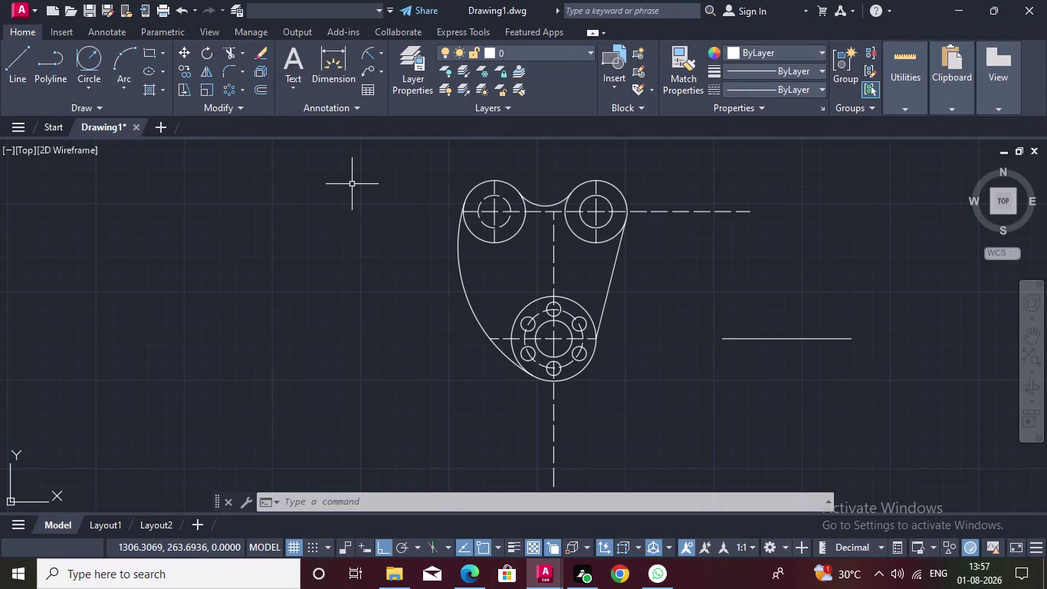
Dimension 42 from the left upper circle centre to the vertical centreline.
click(337, 58)
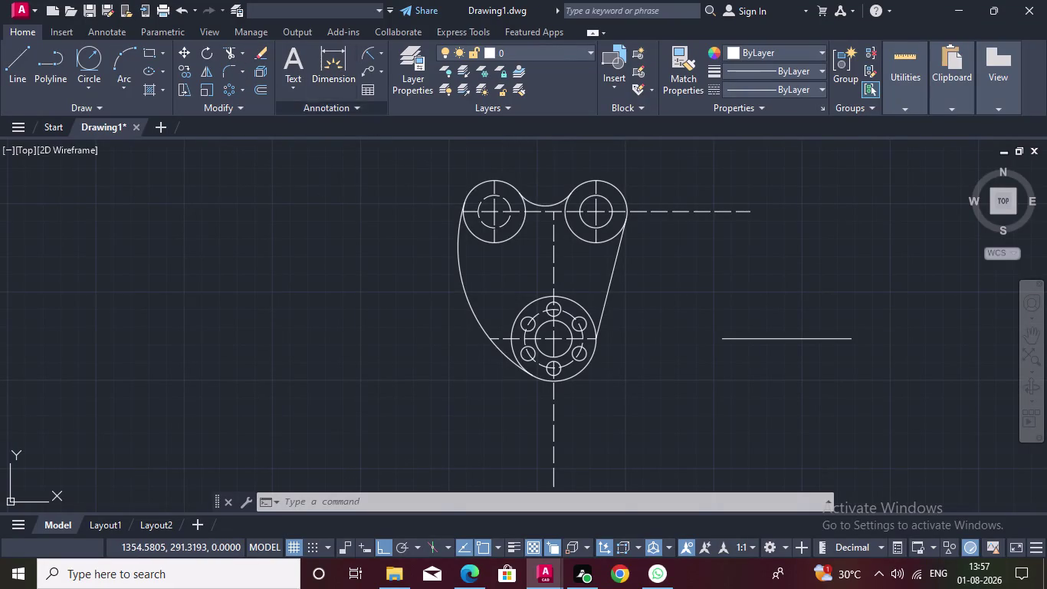
click(497, 245)
drag(498, 245, 506, 245)
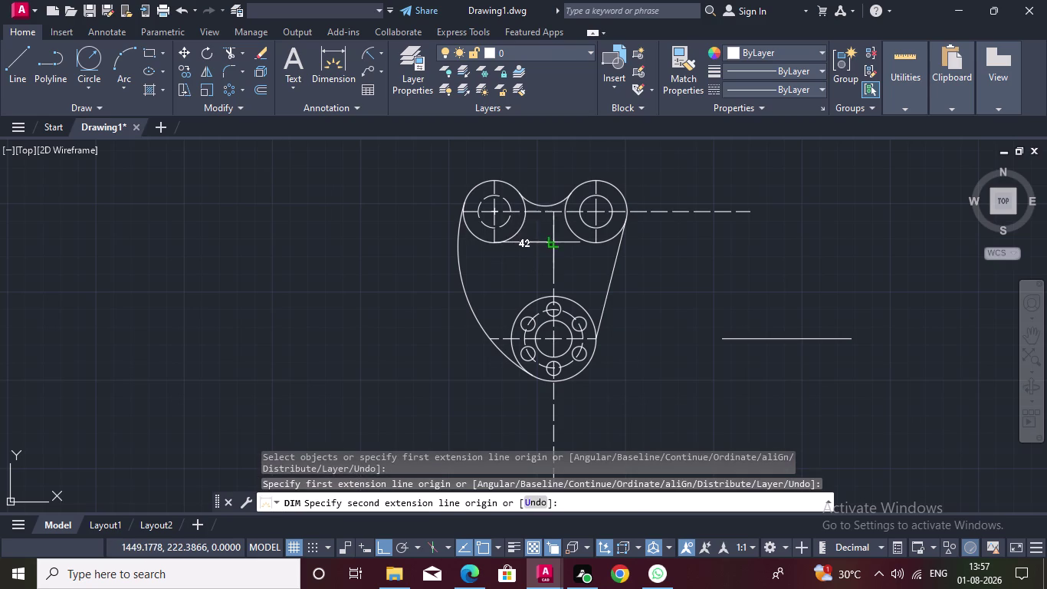
click(553, 239)
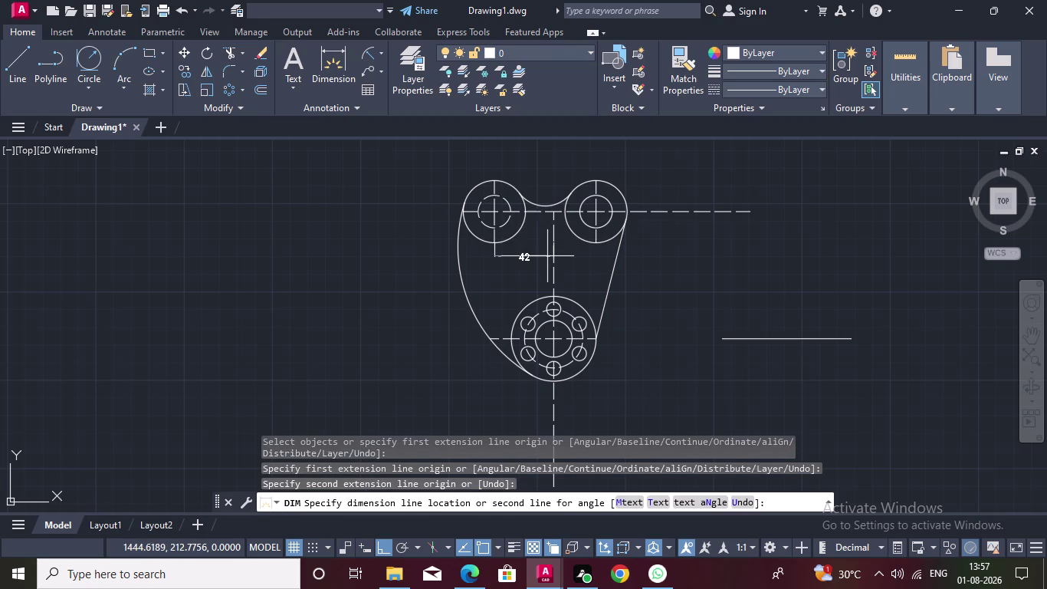
click(548, 256)
Dimension 30 from the centreline to the right upper circle centre, in line with 42.
click(328, 58)
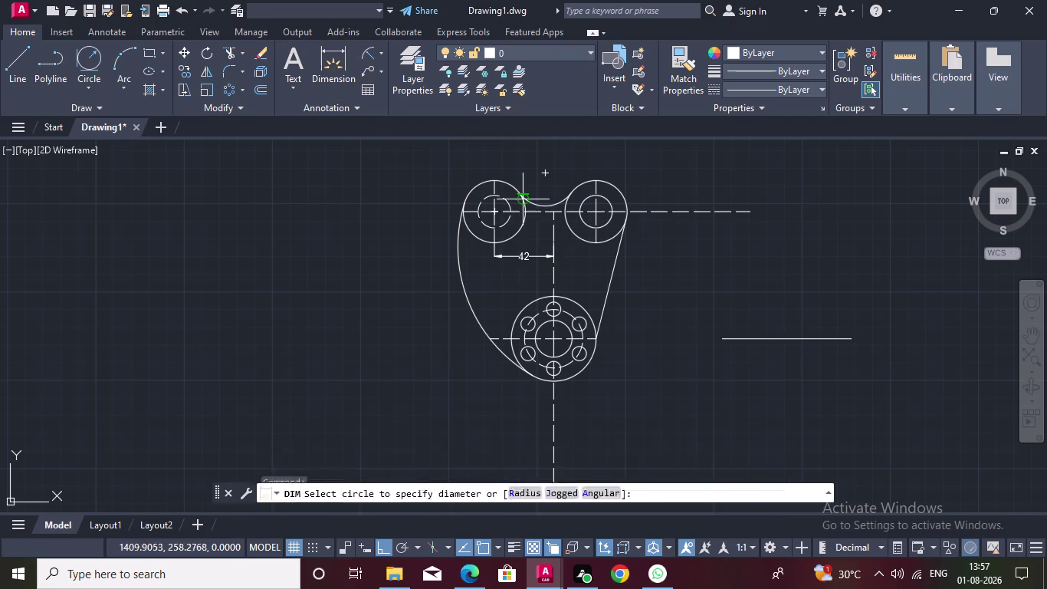
click(592, 241)
double_click(550, 245)
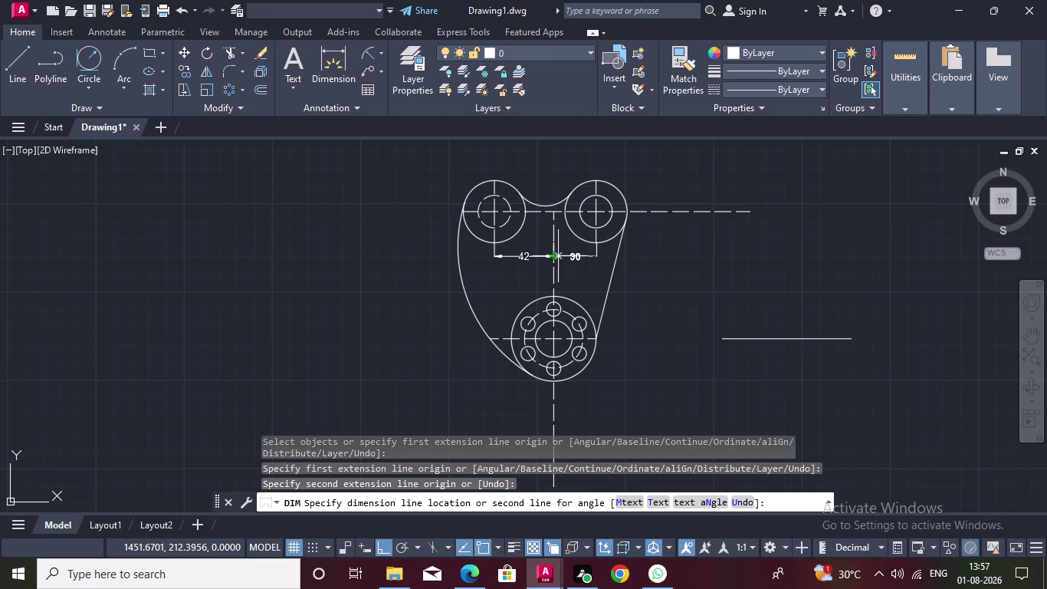
click(555, 257)
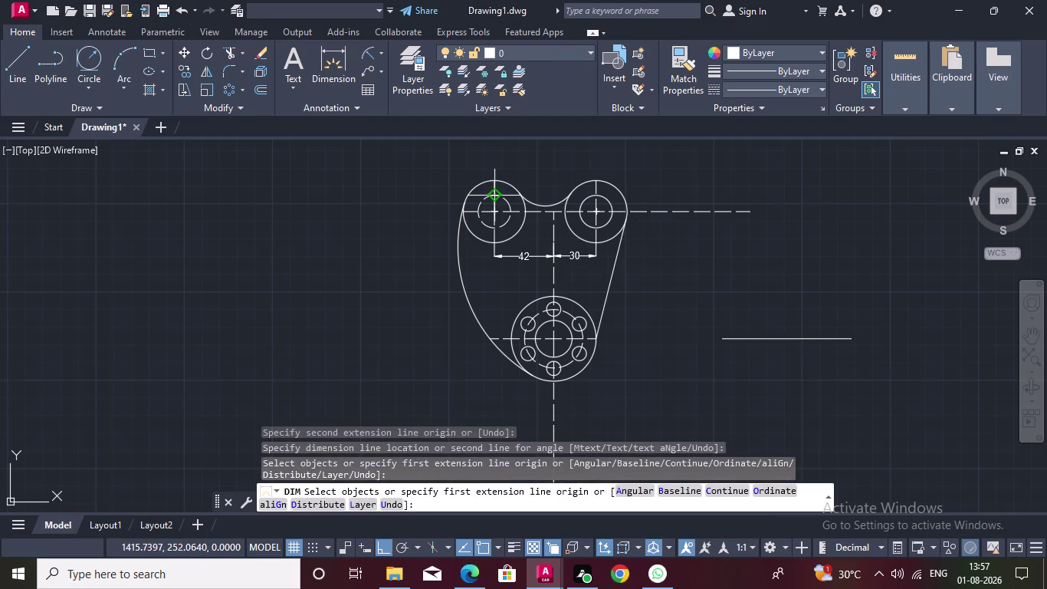
Undo the stray diameter dimension on the upper circles and cancel the unfinished dimension.
click(328, 61)
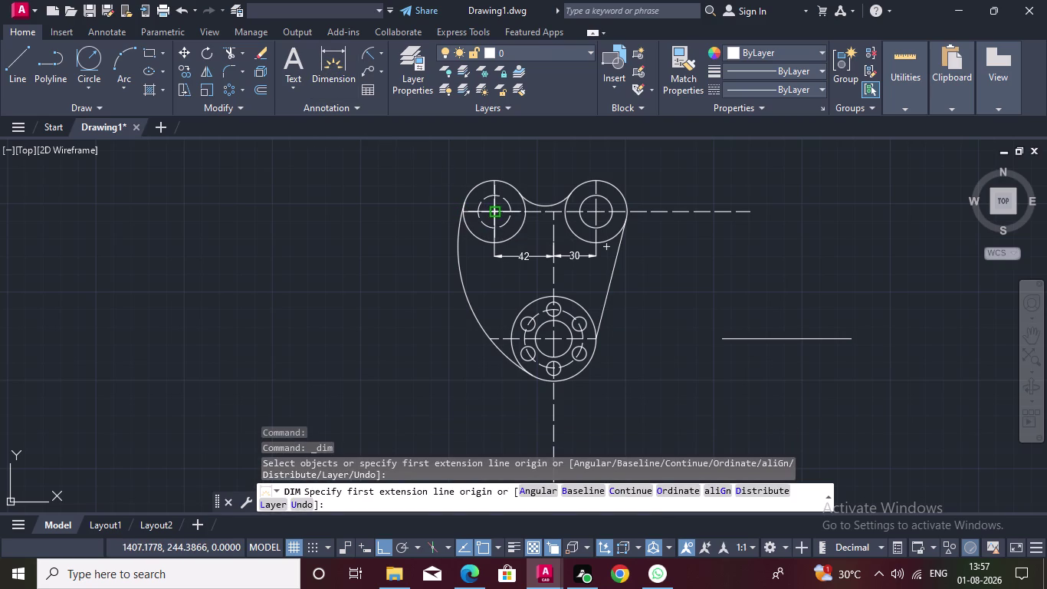
triple_click(495, 212)
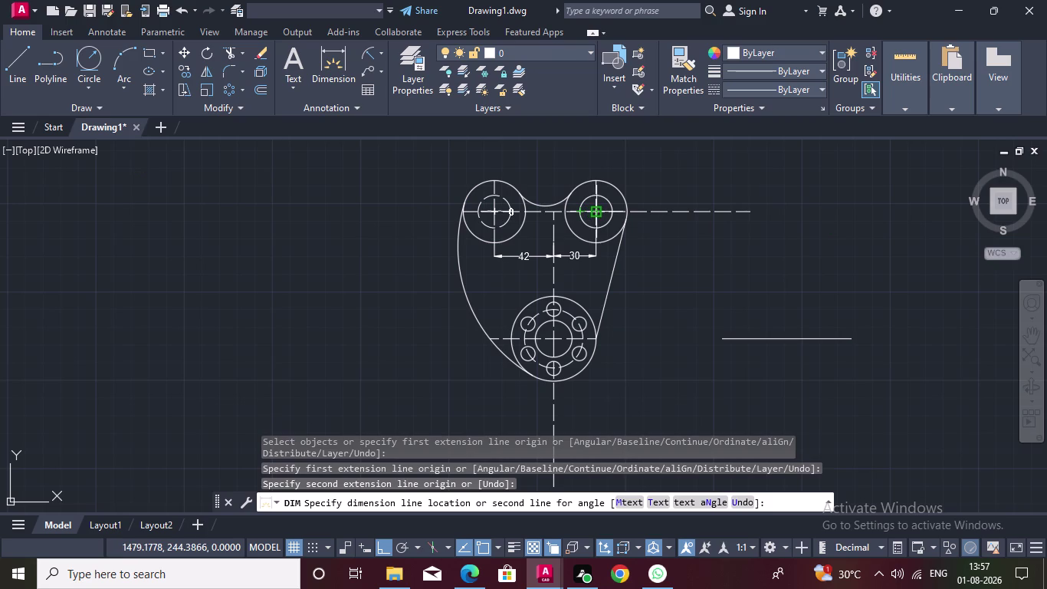
double_click(602, 212)
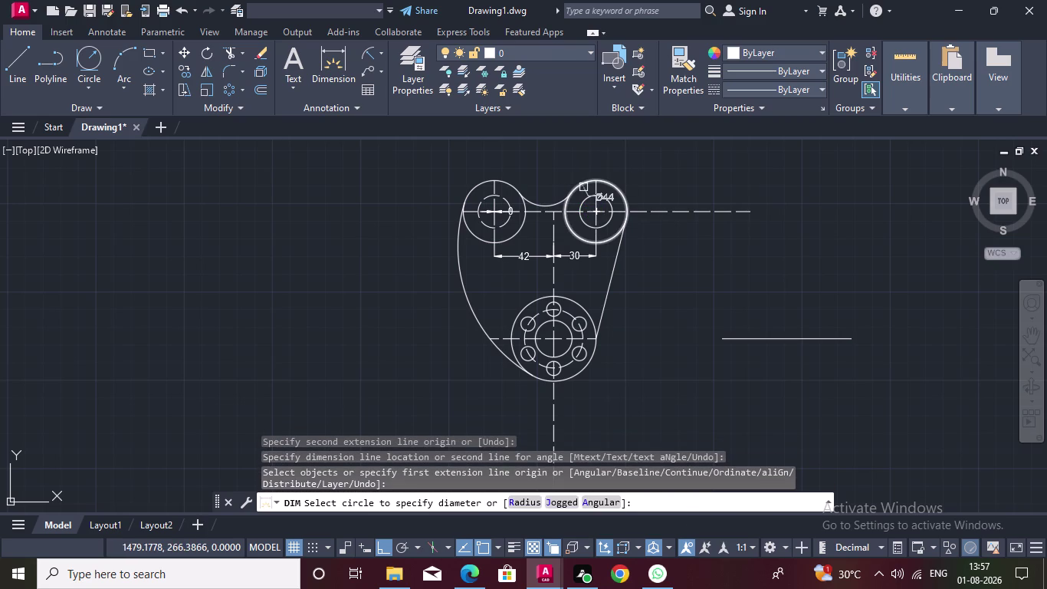
key(ctrl+z)
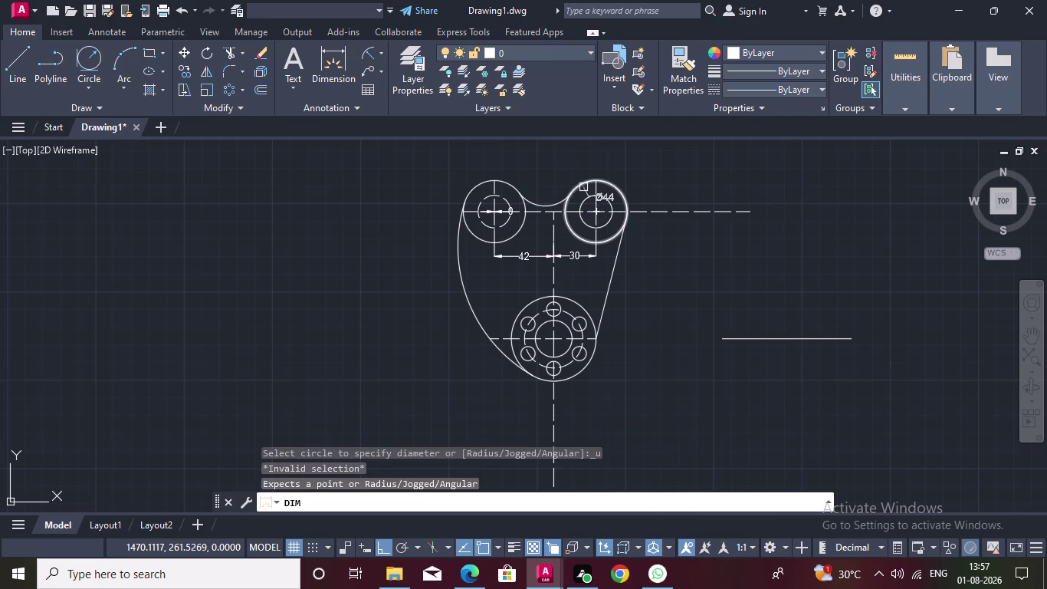
key(ctrl+z)
key(ctrl+z)
key(ctrl+z)
key(Escape)
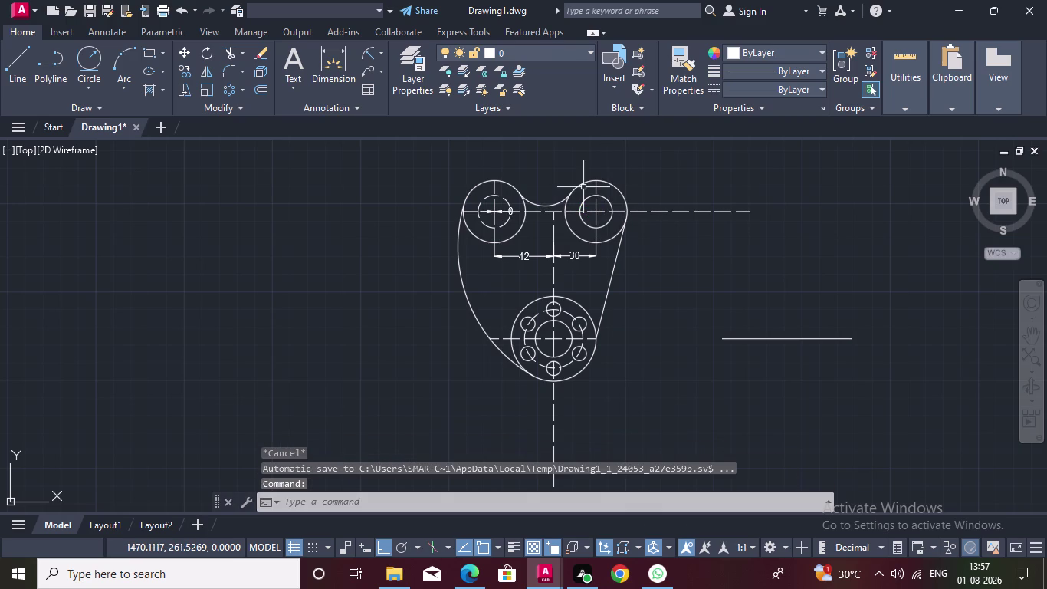
key(ctrl+z)
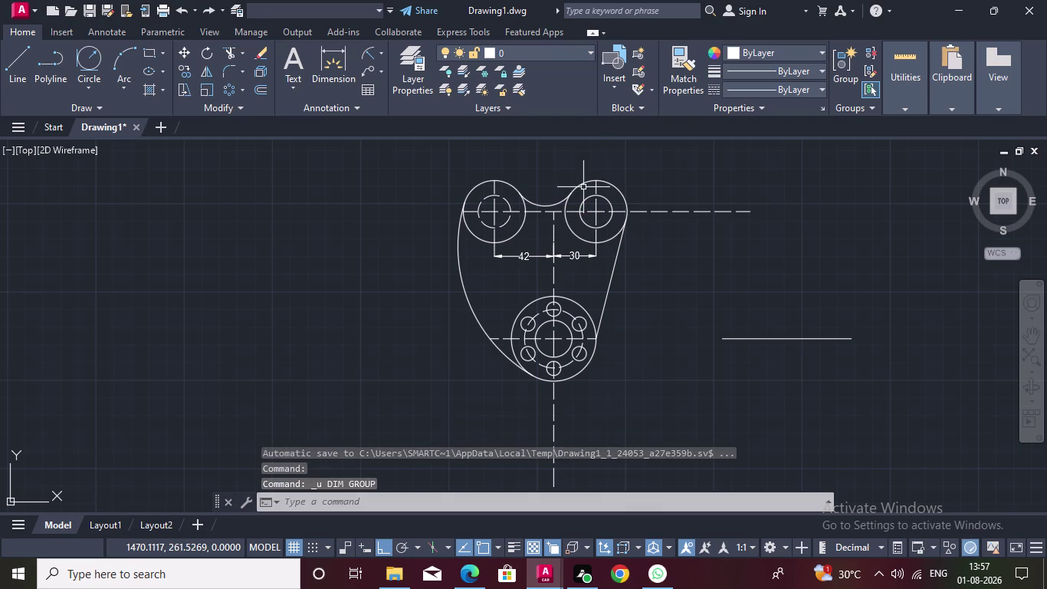
Dimension the 72 distance between the two upper hole centres above the bracket.
click(330, 56)
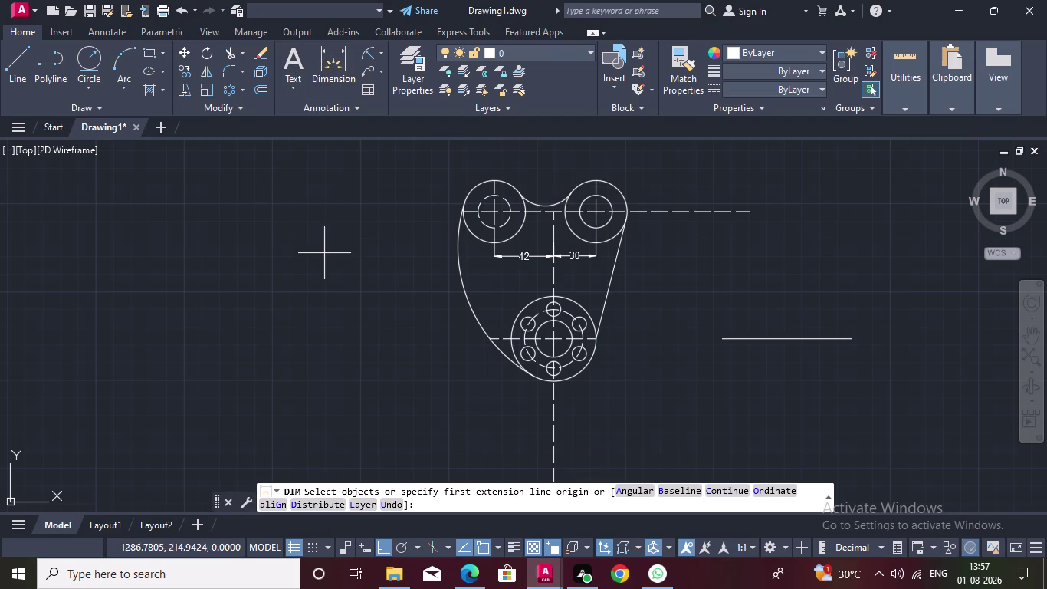
click(494, 214)
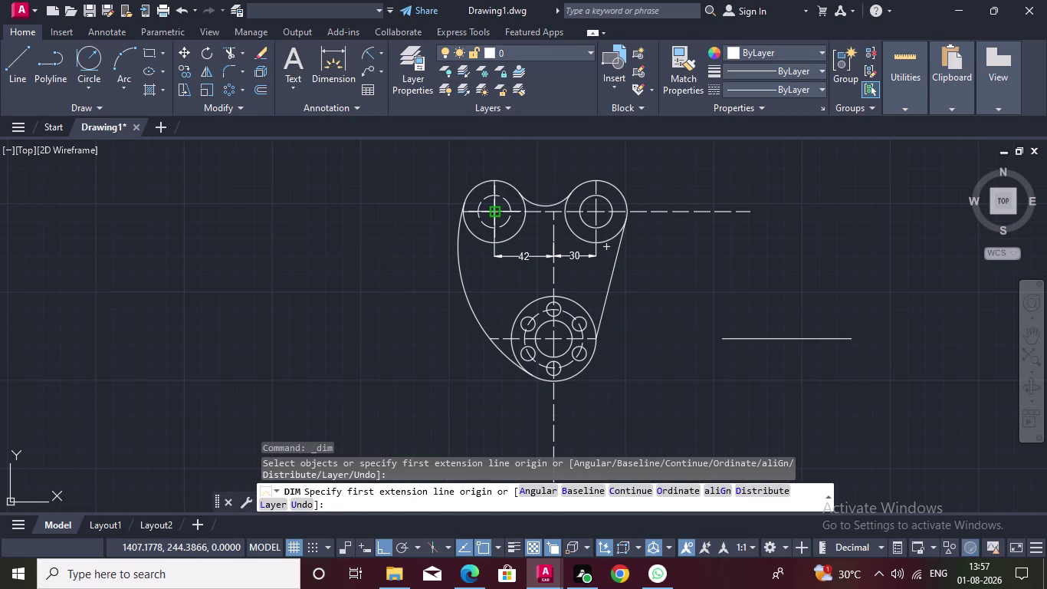
double_click(595, 216)
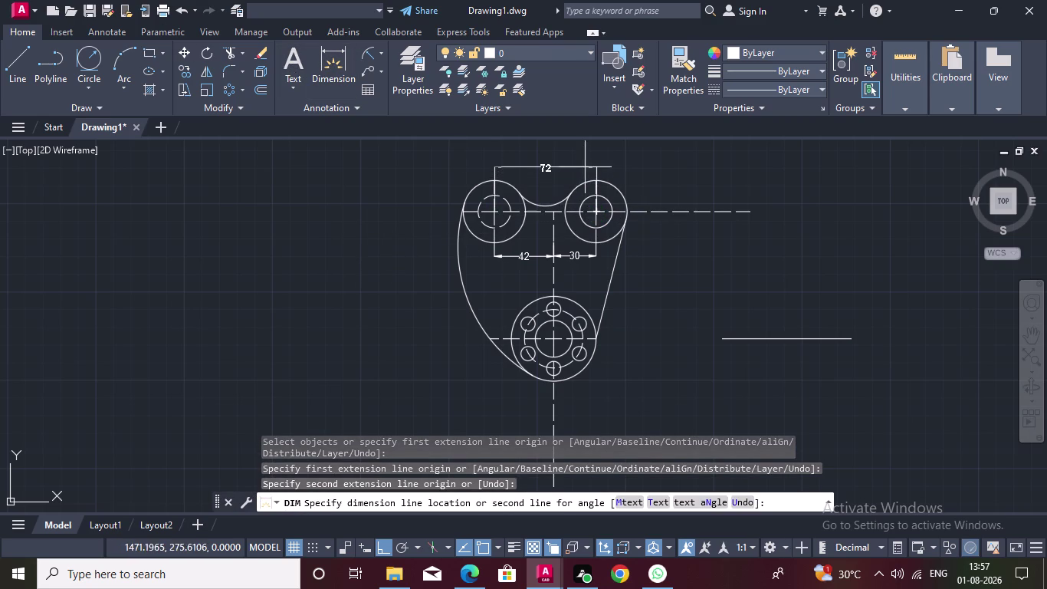
click(590, 159)
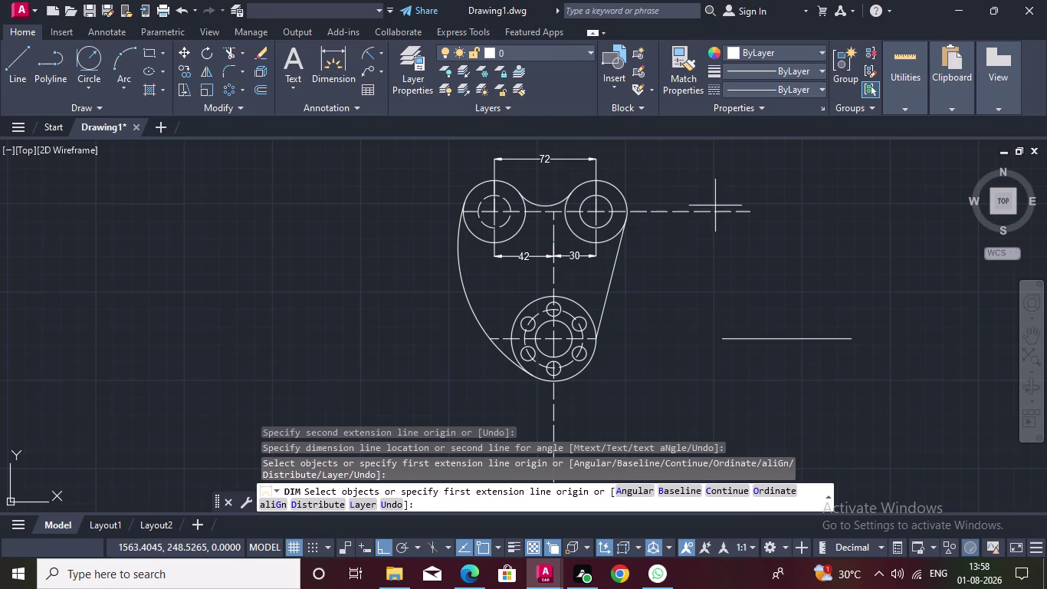
click(372, 48)
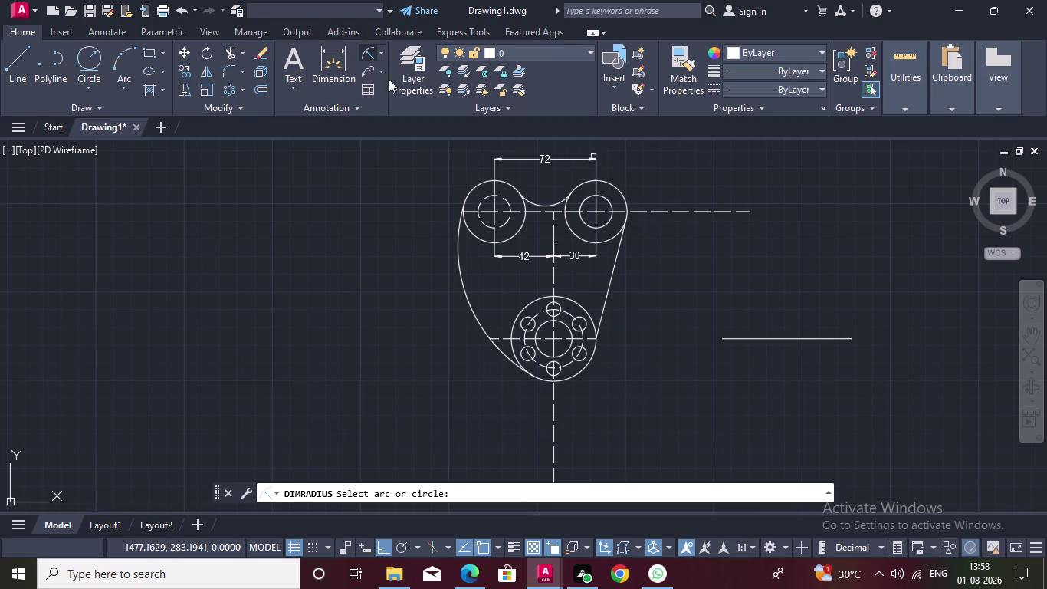
Label the concave upper arc R23 and the large left arc R105.
drag(538, 203, 537, 193)
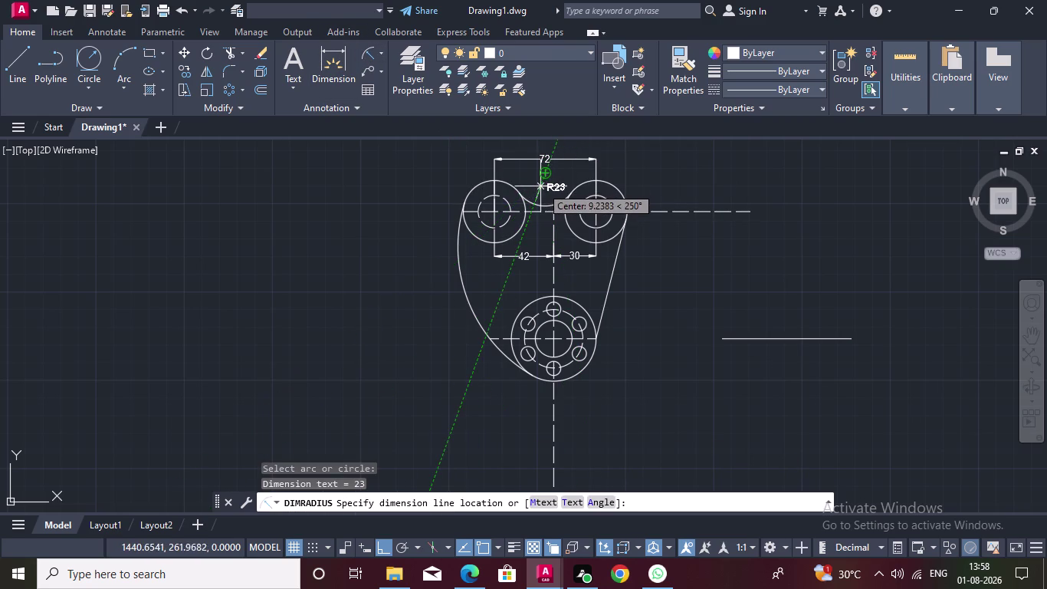
click(539, 188)
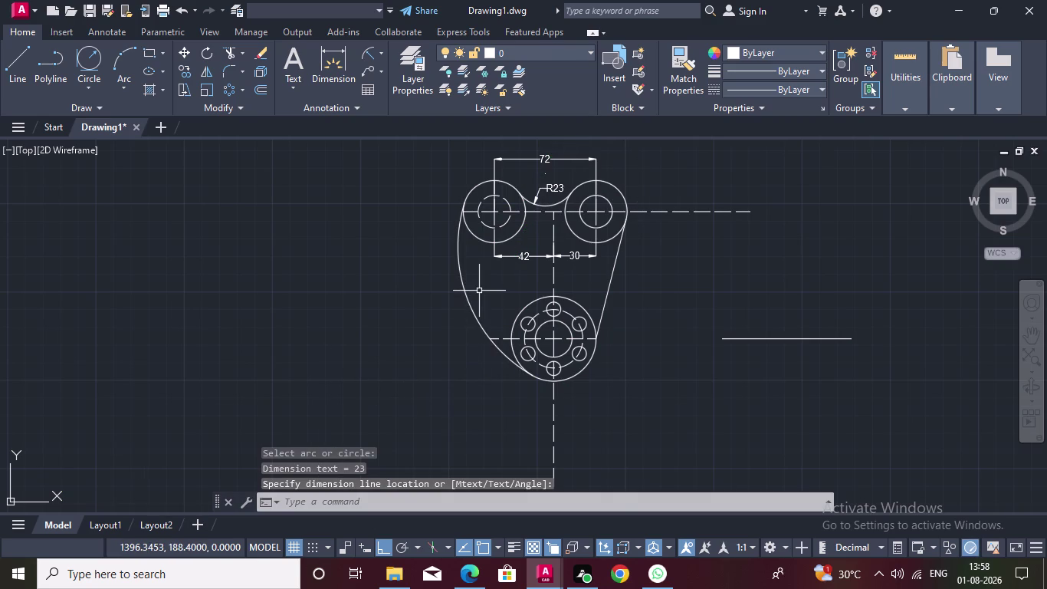
key(space)
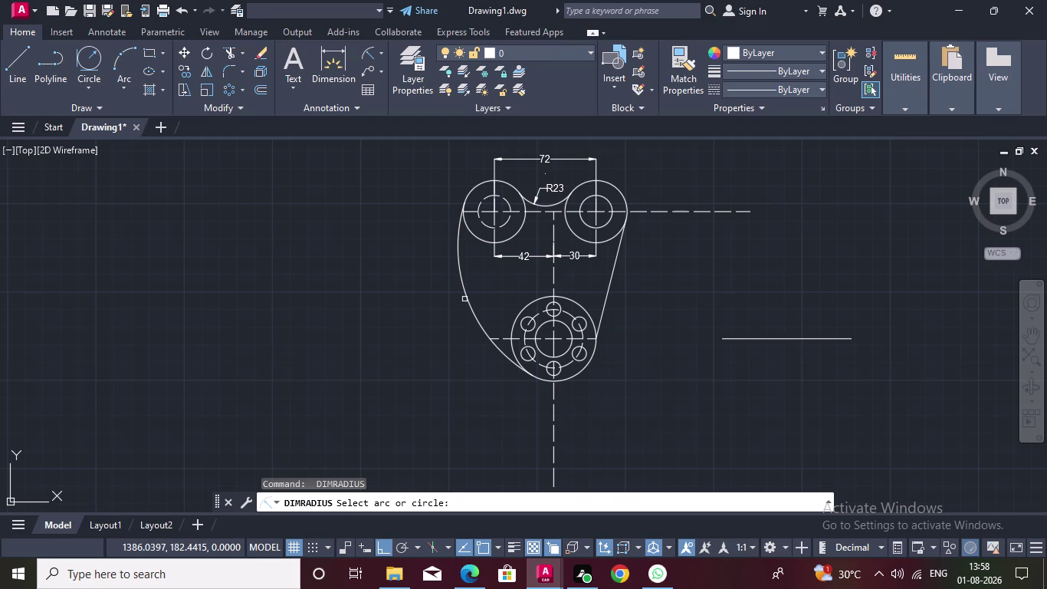
click(466, 299)
click(447, 313)
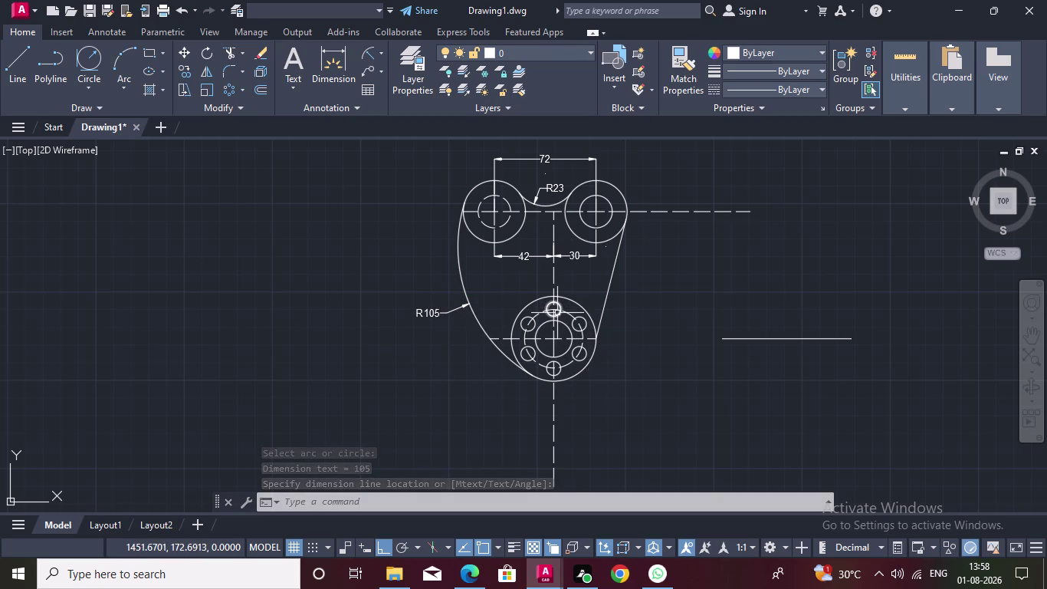
Add a radius dimension to the small right hole, placed outside the bracket.
key(space)
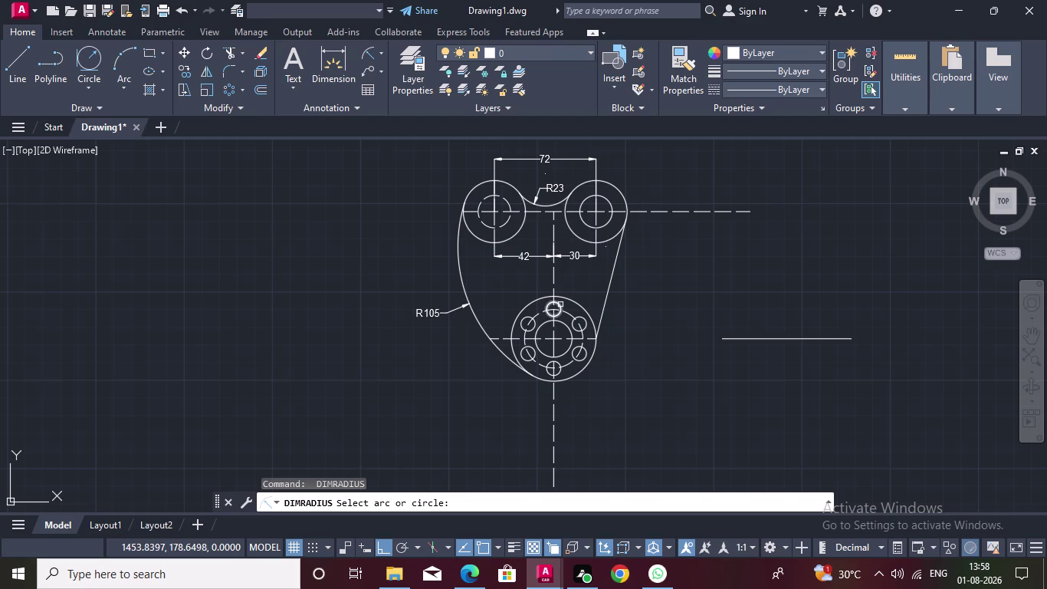
click(557, 305)
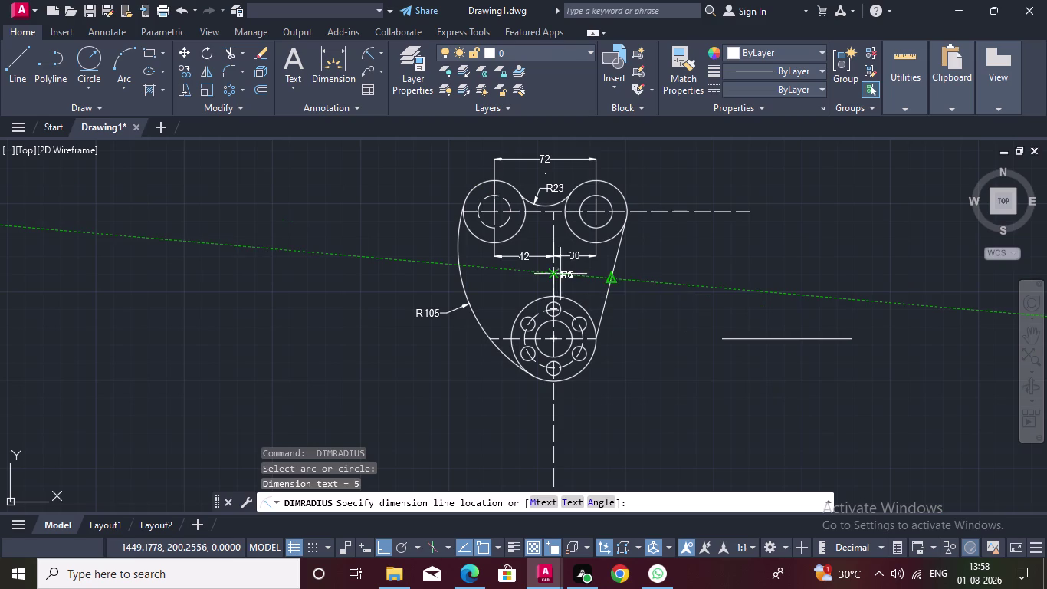
key(Escape)
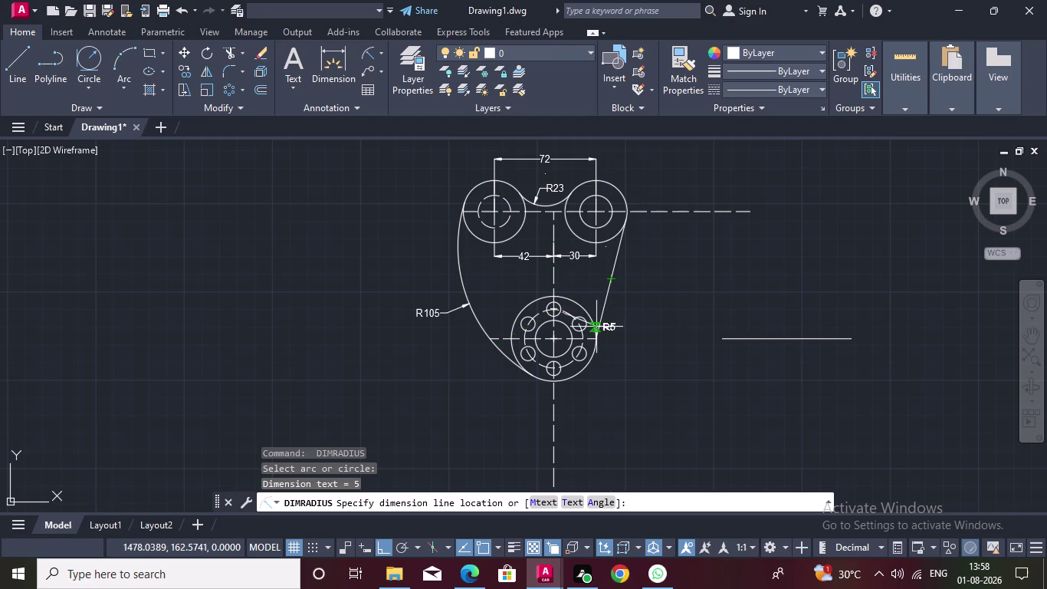
key(space)
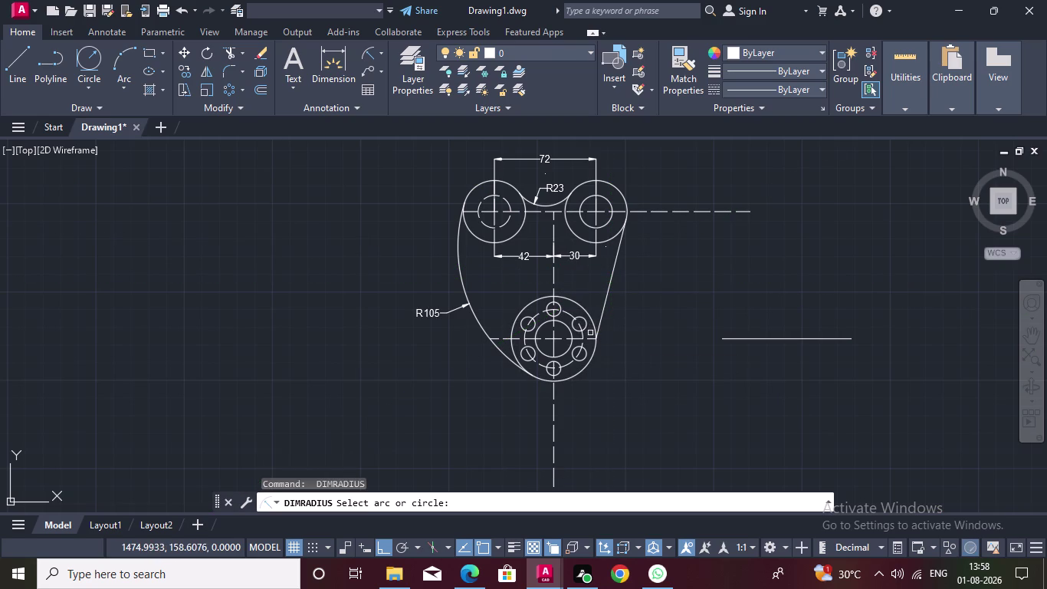
click(588, 325)
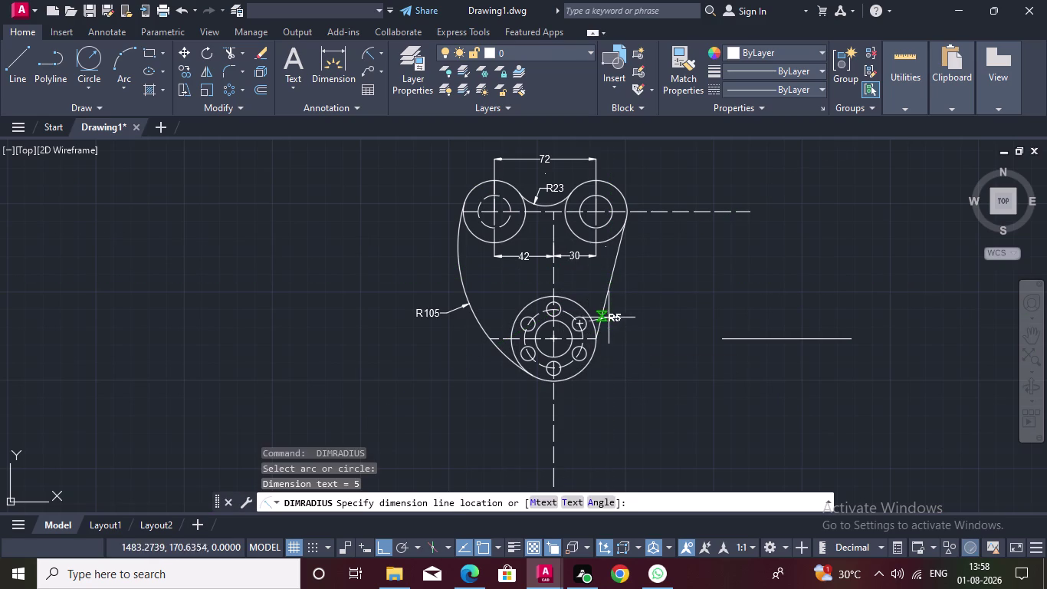
click(623, 305)
double_click(639, 304)
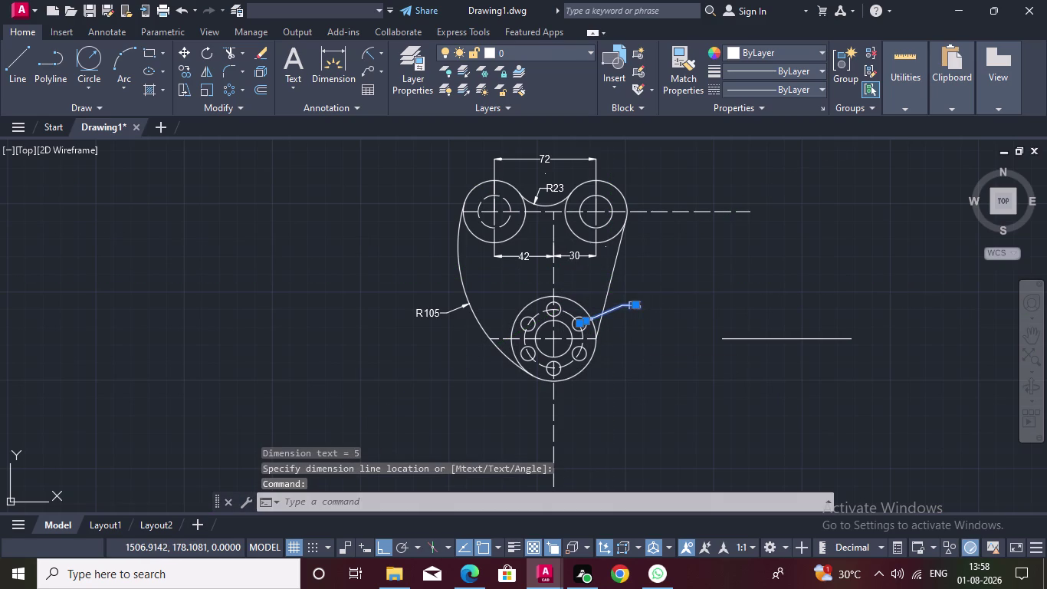
double_click(639, 305)
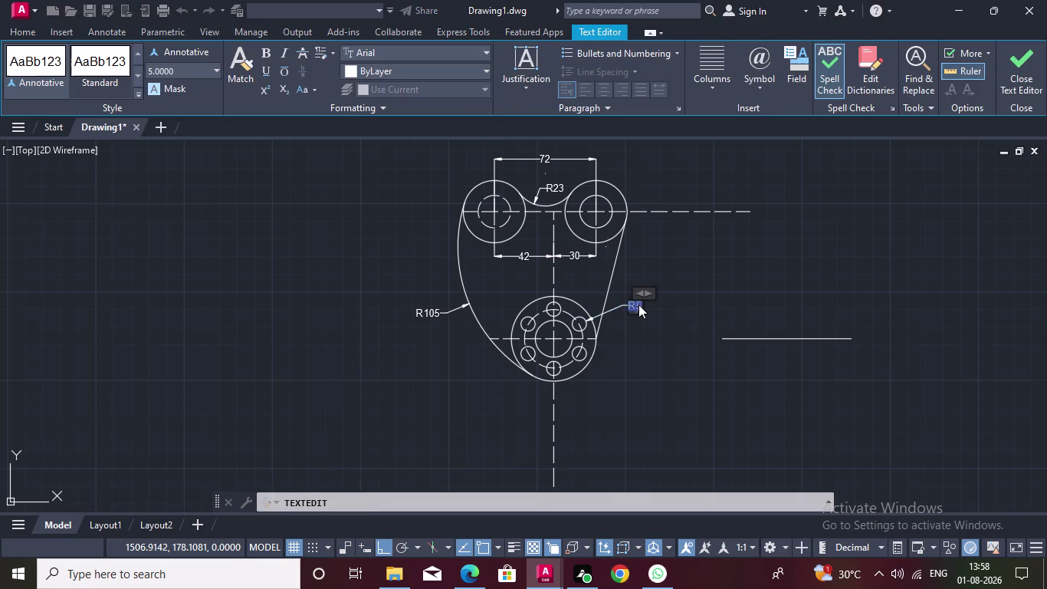
Replace the hole dimension's R5 text with '6 HOLES 10 DIA'.
key(space)
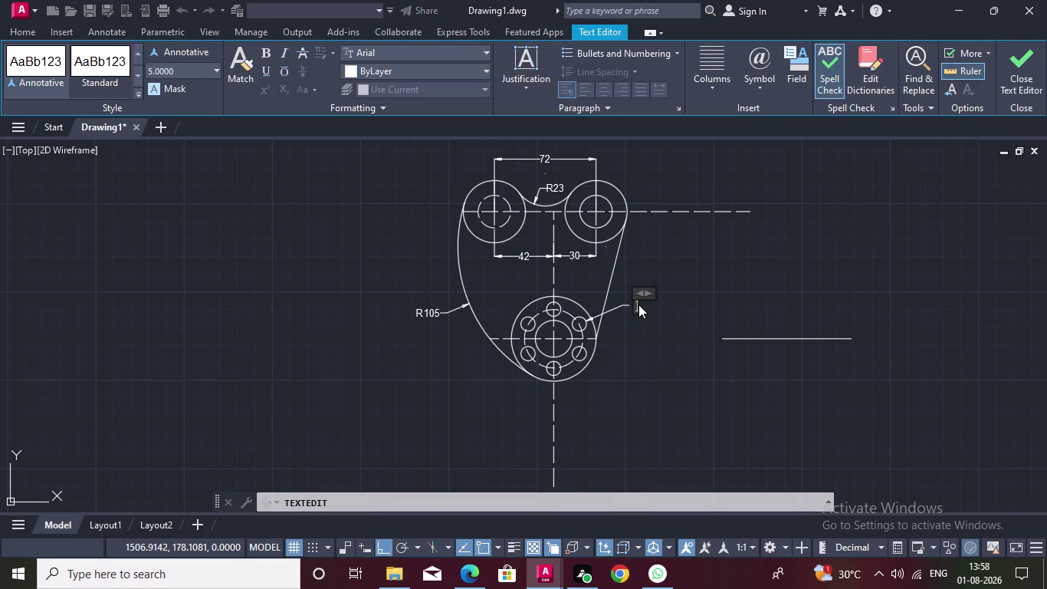
text(R5)
key(BackSpace)
key(BackSpace)
key(6)
key(space)
text(HOLES)
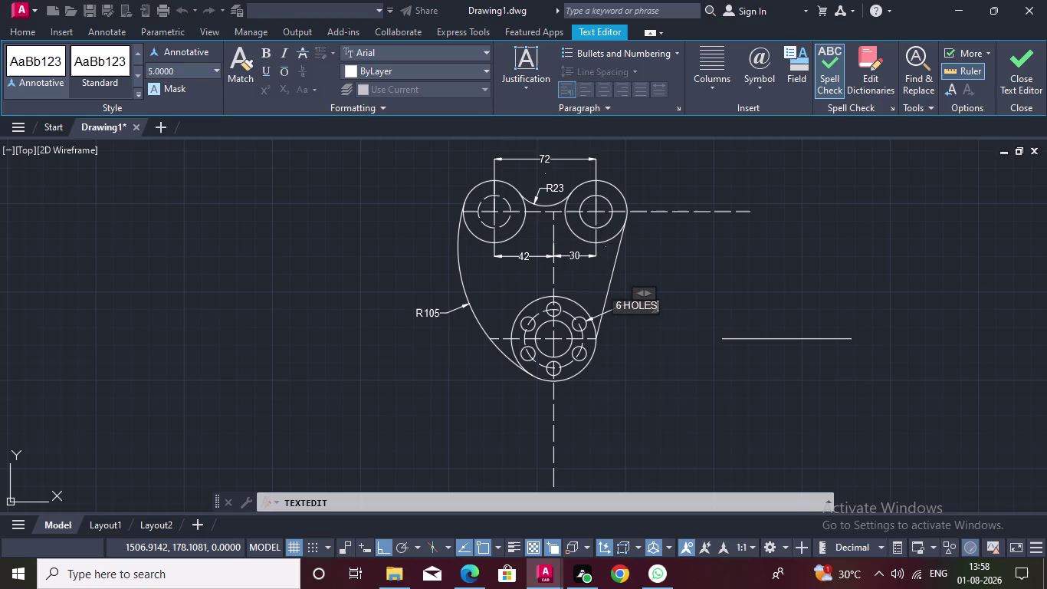
key(space)
text(1)
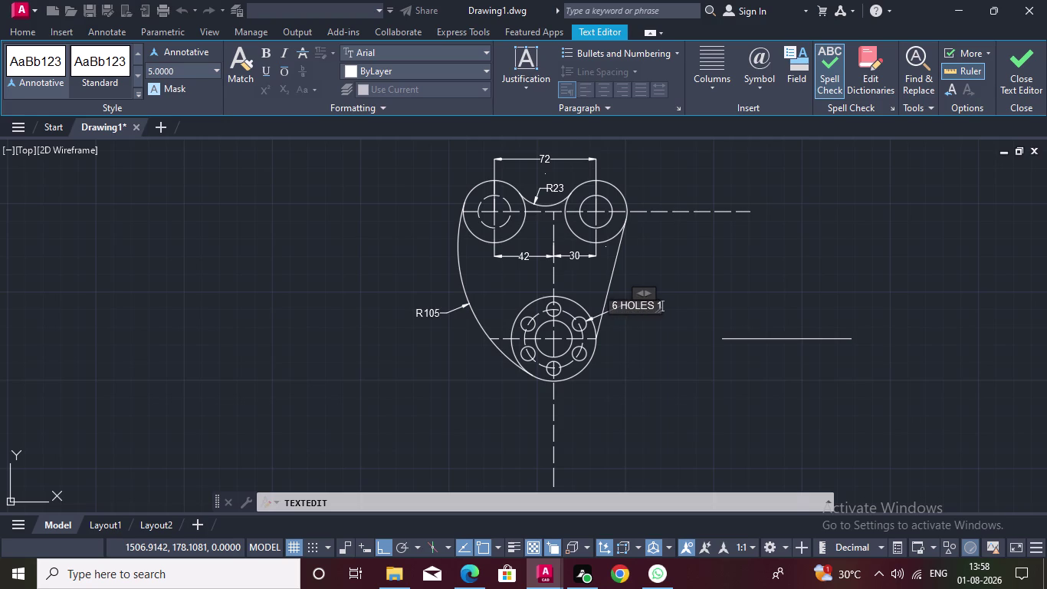
text(0 DI)
text(A)
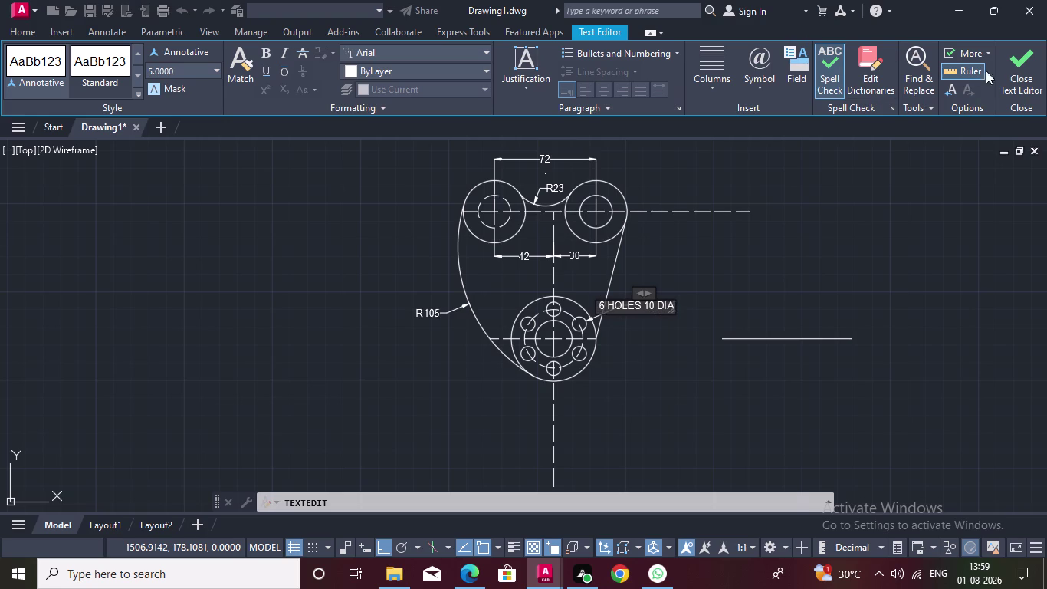
click(1021, 70)
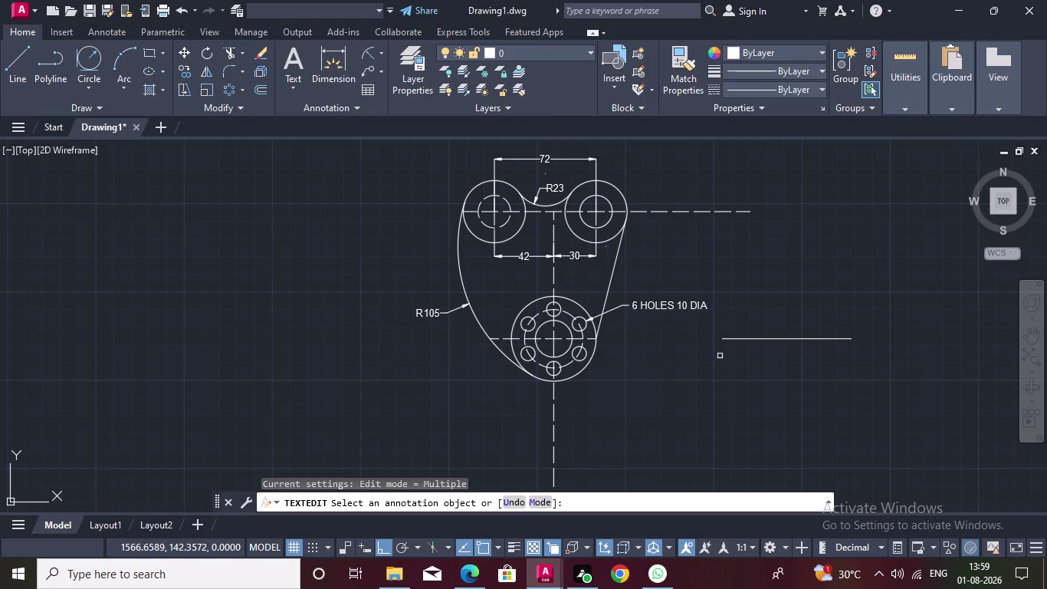
End text editing and clear any pending command.
key(Escape)
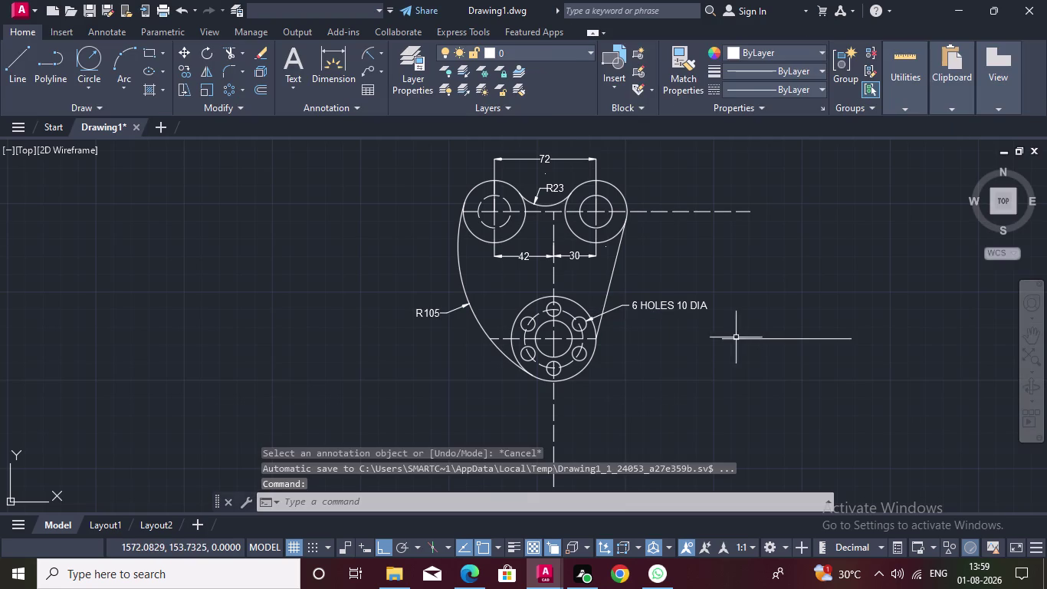
click(752, 338)
key(Delete)
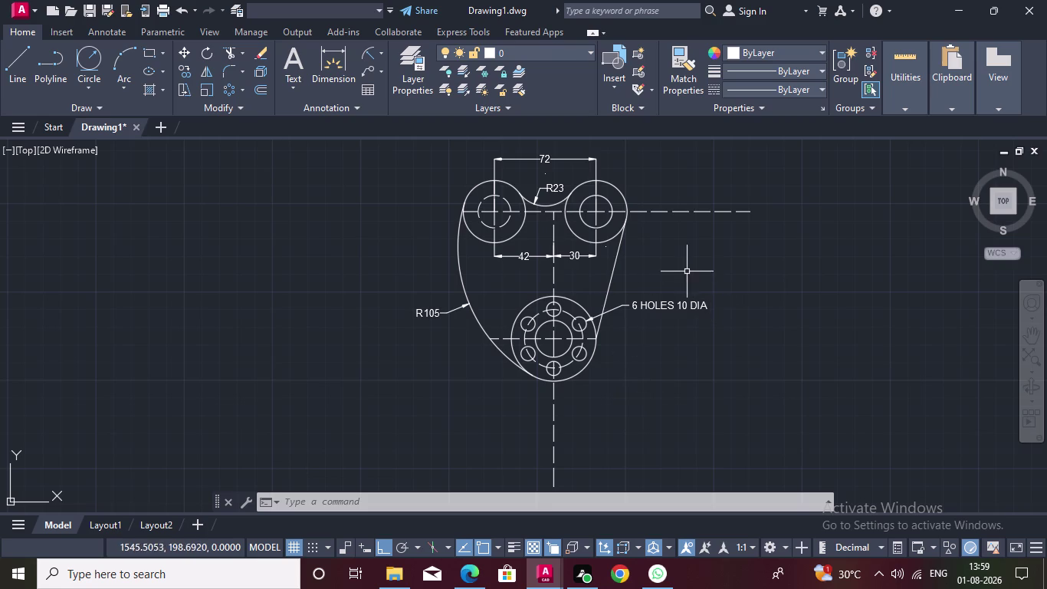
Zoom and pan the view to an empty area of model space, away from the bracket.
middle_drag(687, 262, 607, 279)
scroll(down, 3)
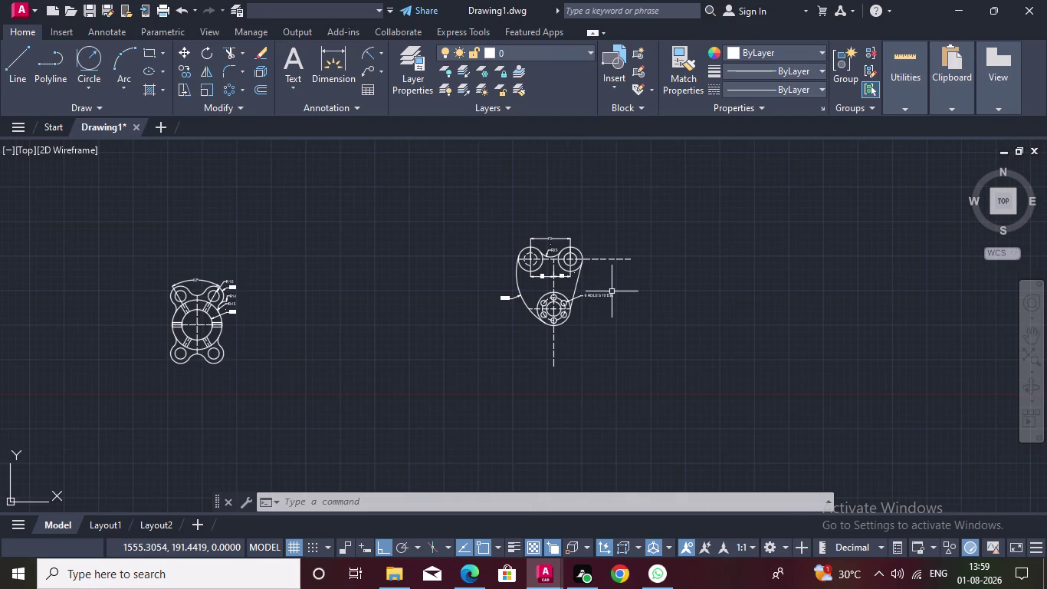
middle_drag(758, 271, 671, 275)
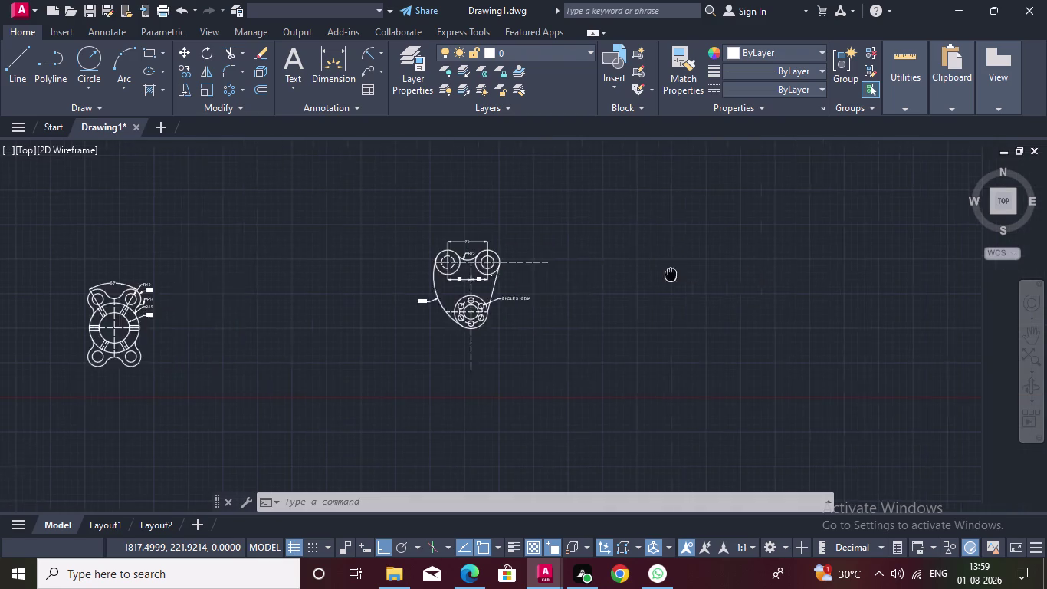
middle_drag(671, 275, 492, 283)
scroll(up, 3)
scroll(up, 3)
middle_drag(365, 286, 278, 287)
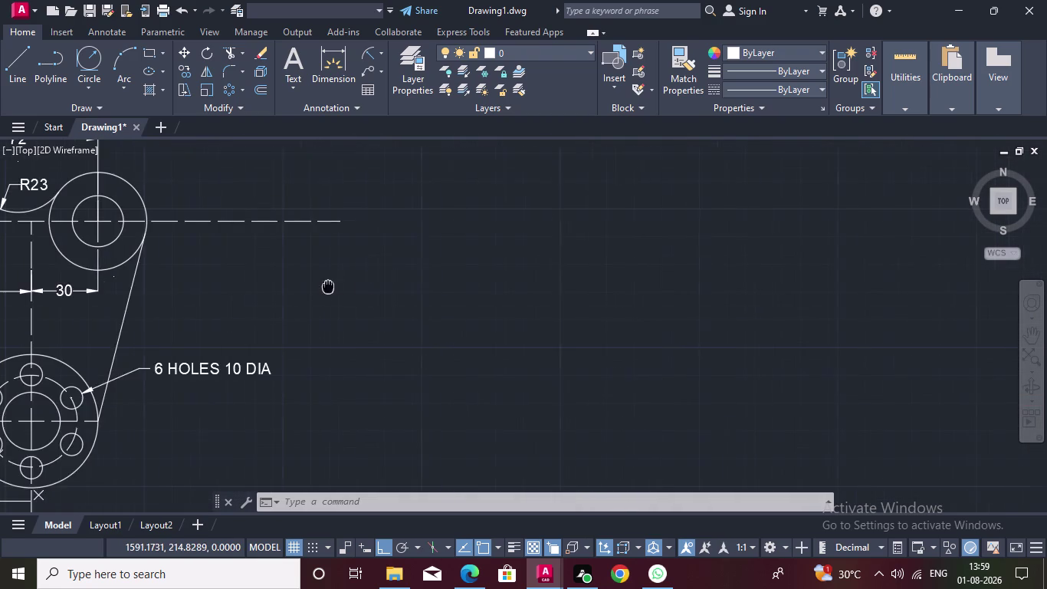
middle_drag(277, 287, 80, 289)
middle_drag(100, 290, 0, 272)
middle_drag(277, 295, 215, 293)
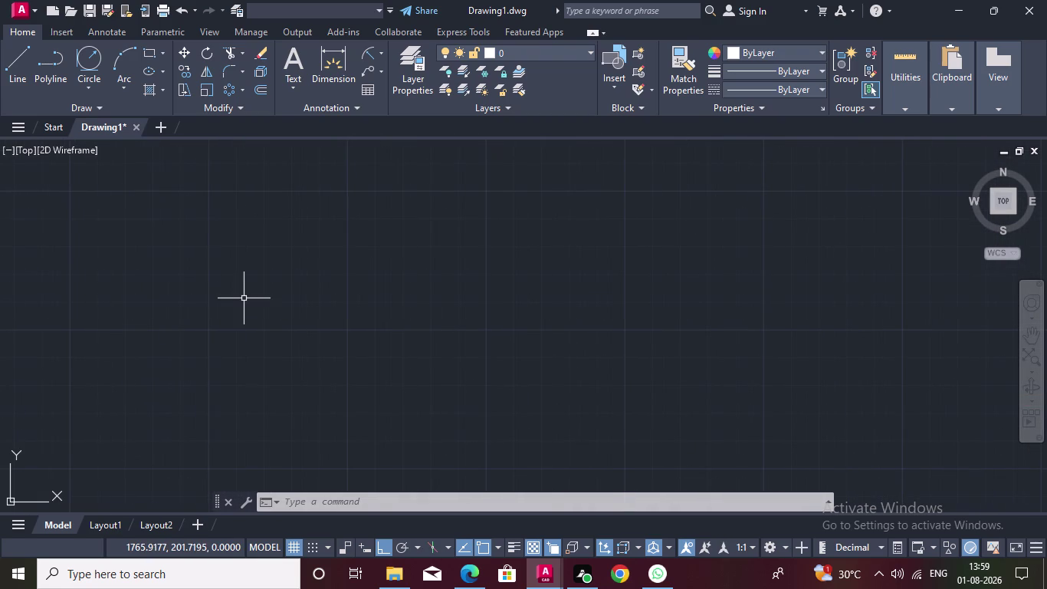